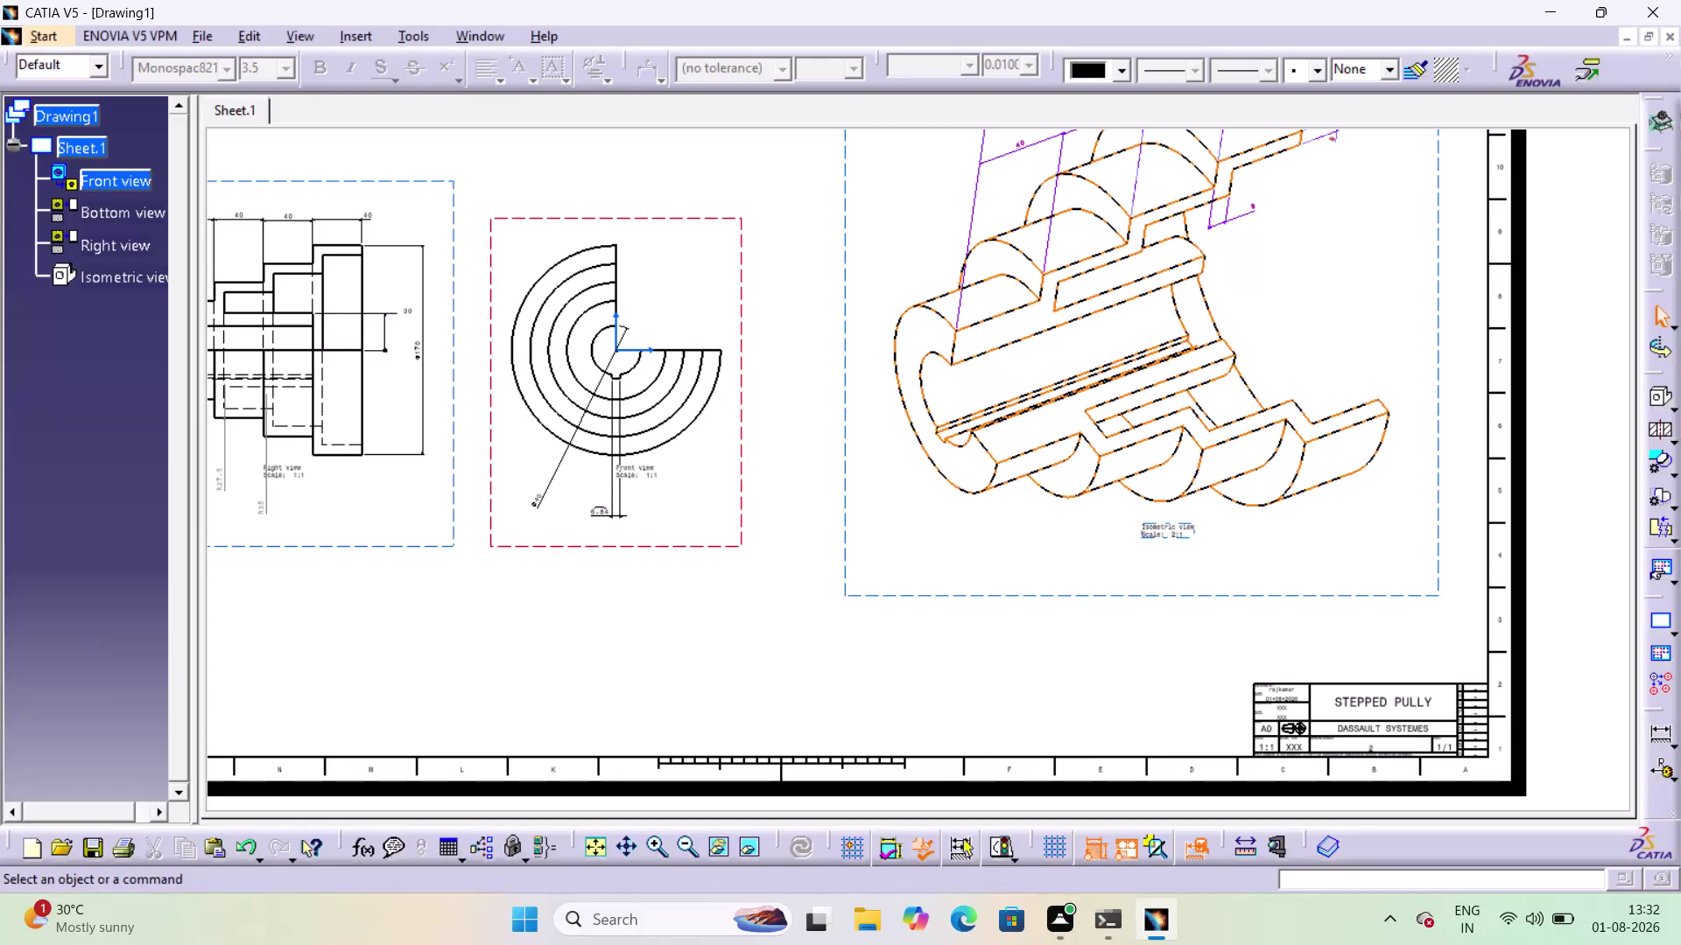
Pan the drawing sheet to bring the isometric view into the center.
click(831, 348)
middle_drag(802, 361, 808, 493)
middle_drag(836, 383, 951, 348)
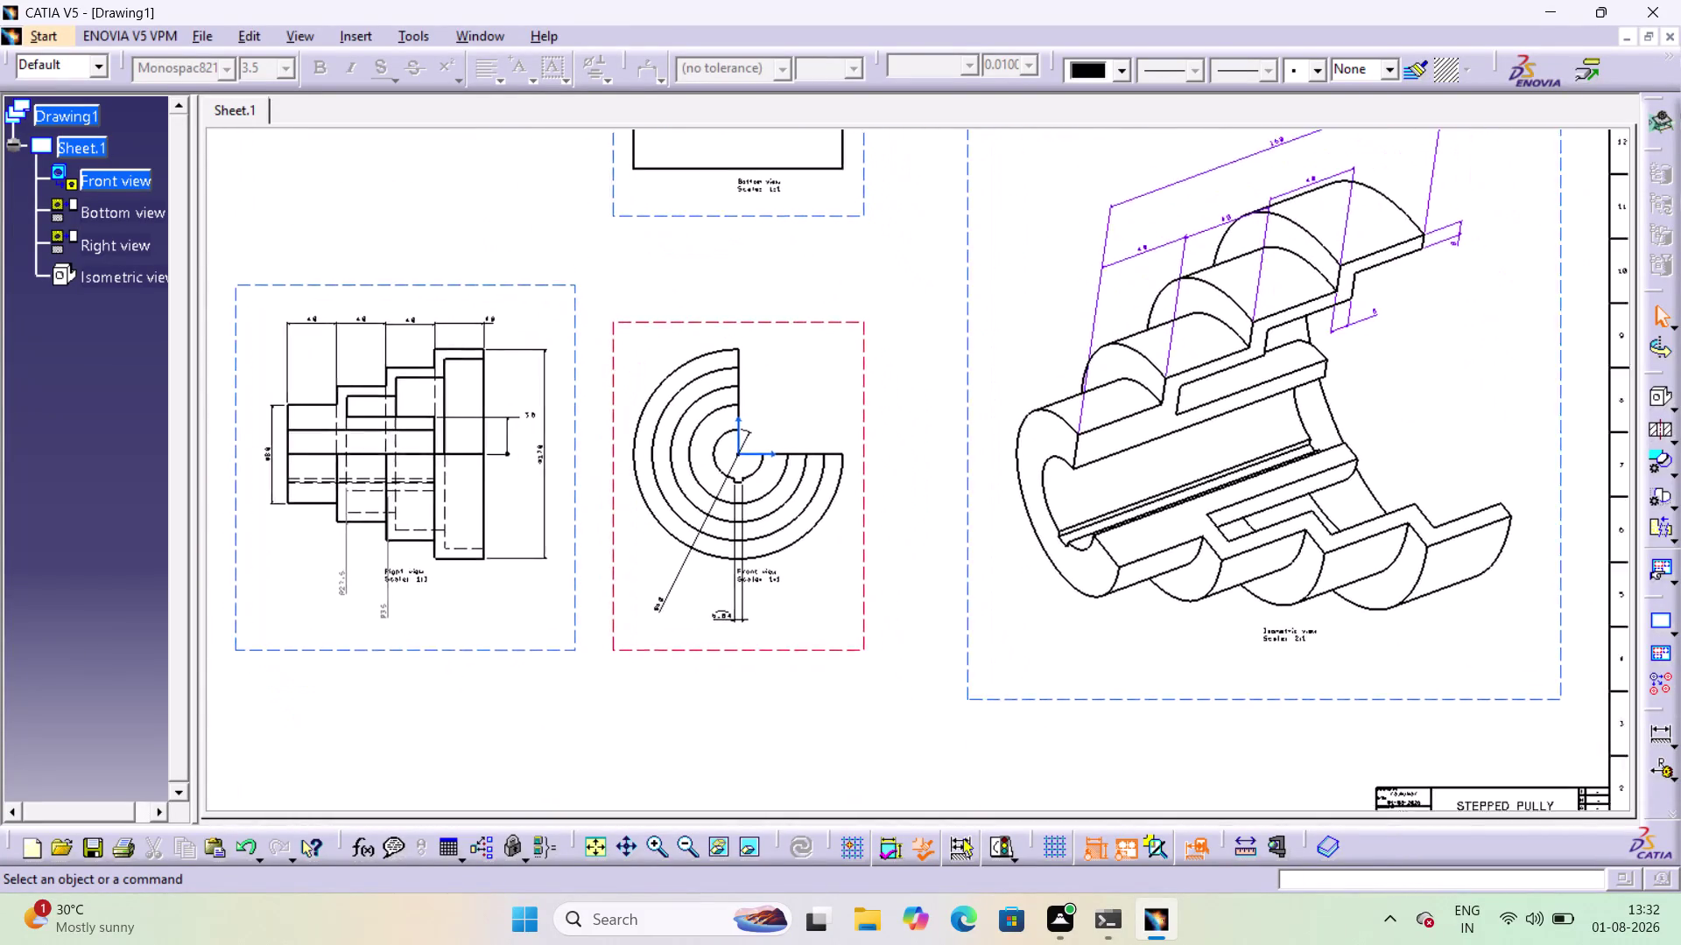
middle_drag(951, 348, 854, 231)
middle_click(854, 231)
middle_drag(1259, 502, 1159, 297)
middle_click(1160, 296)
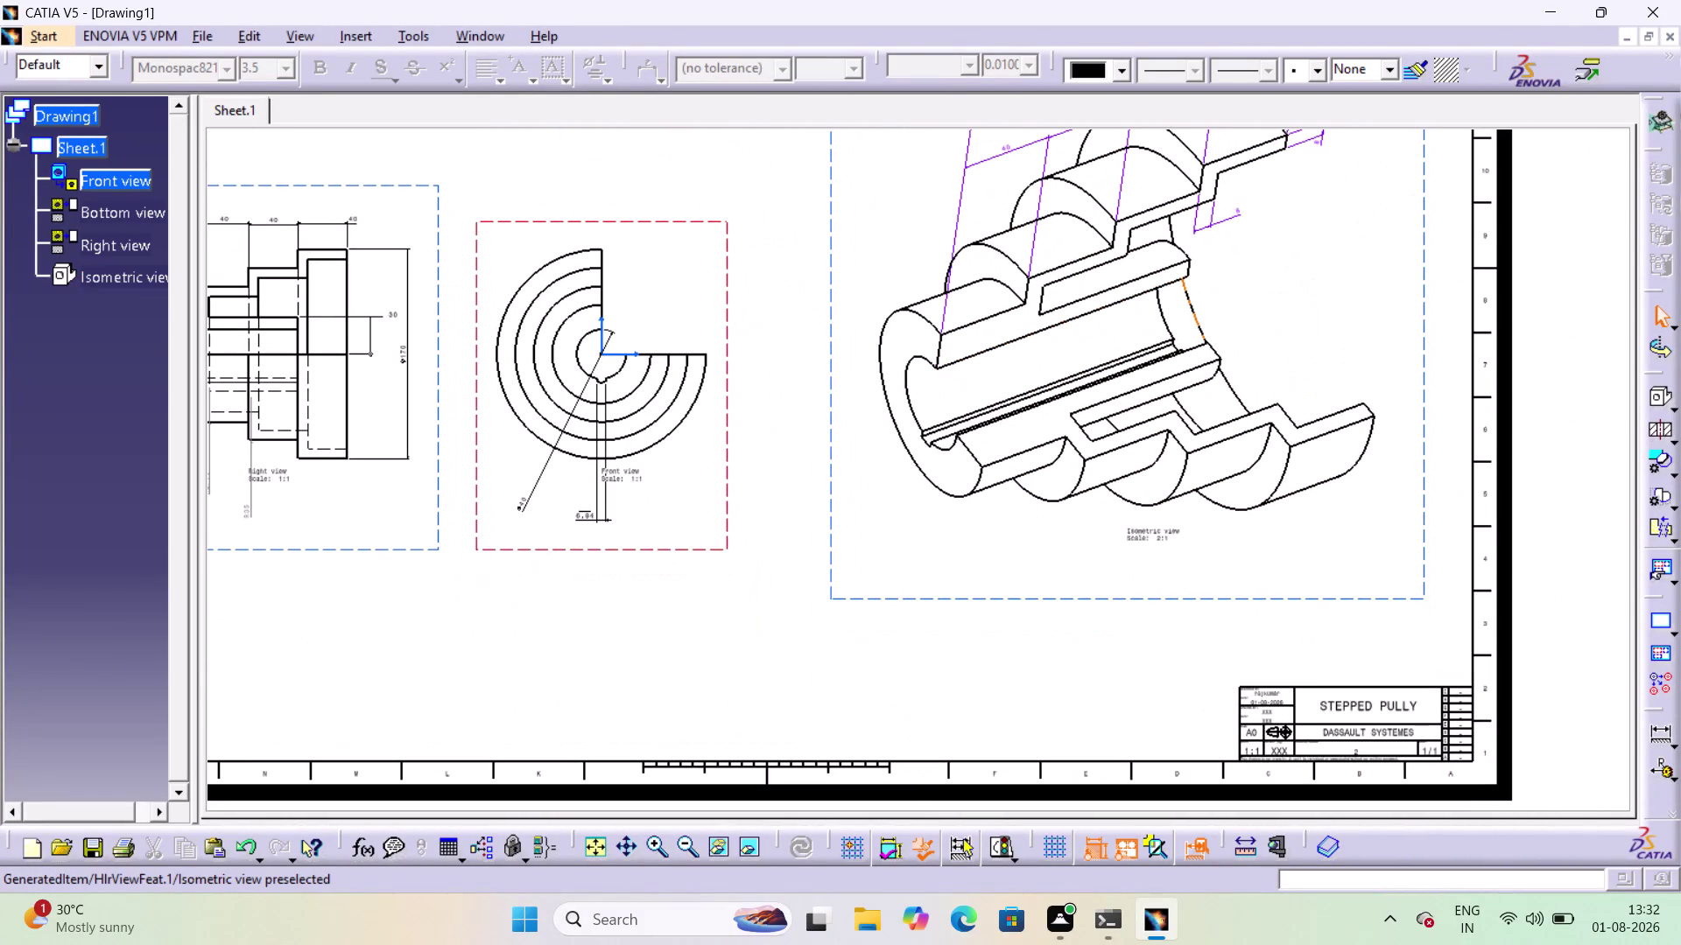
Enable Center Line in the isometric view's properties, apply and close.
right_click(1418, 506)
right_click(1425, 456)
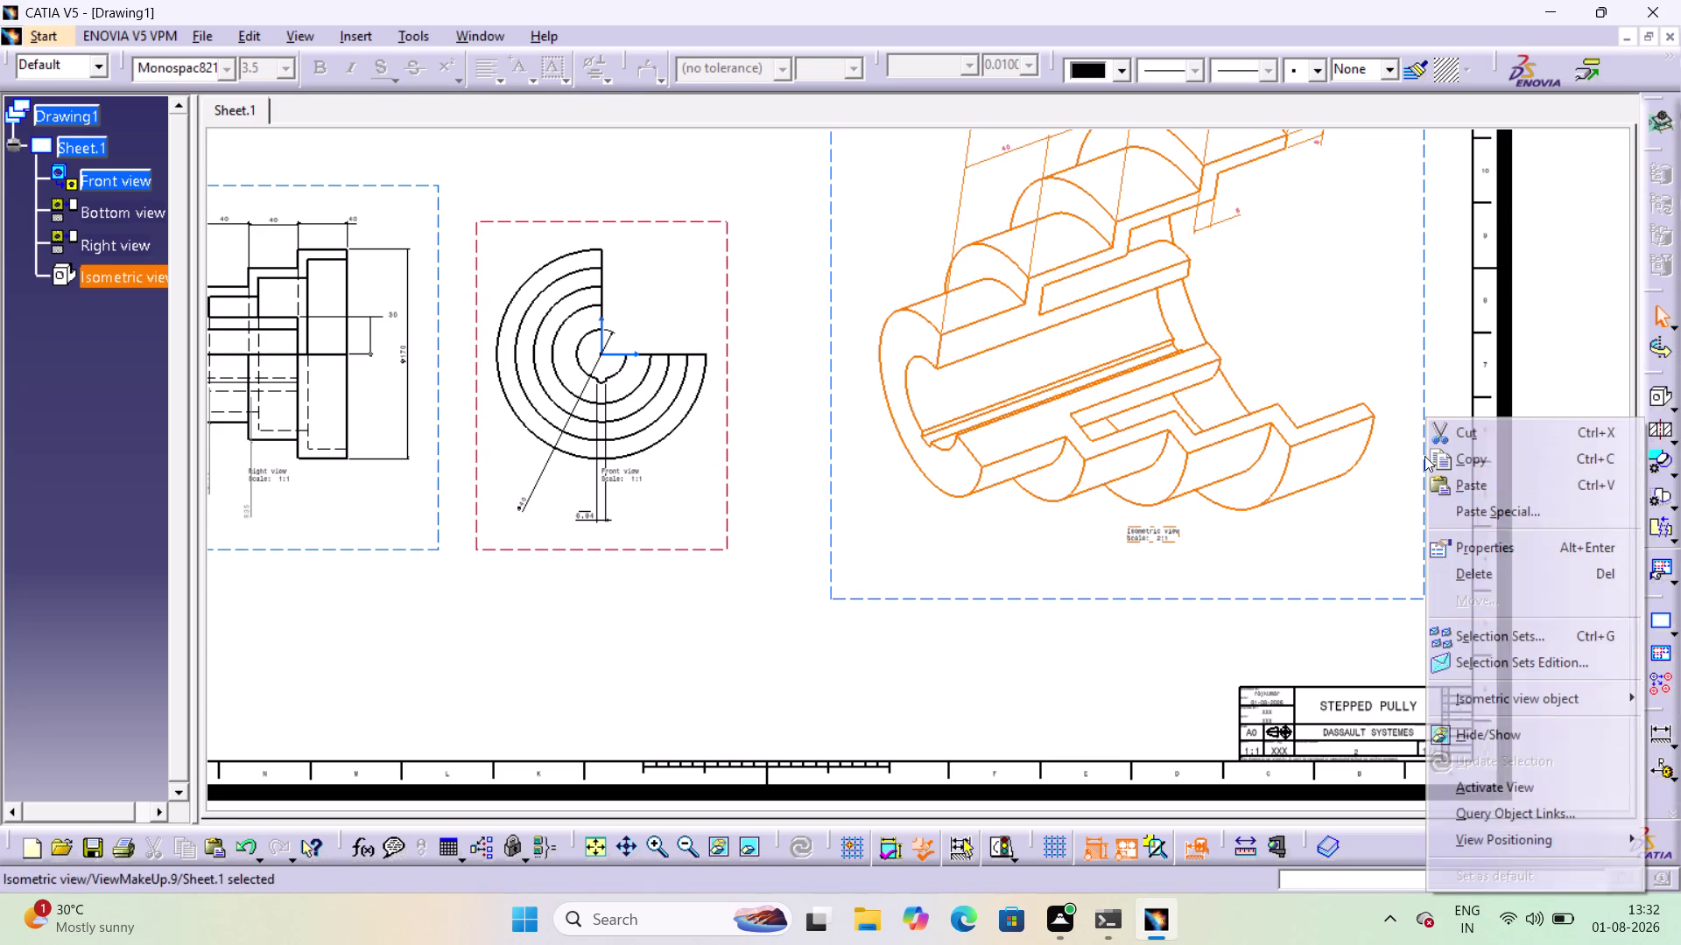
click(1475, 537)
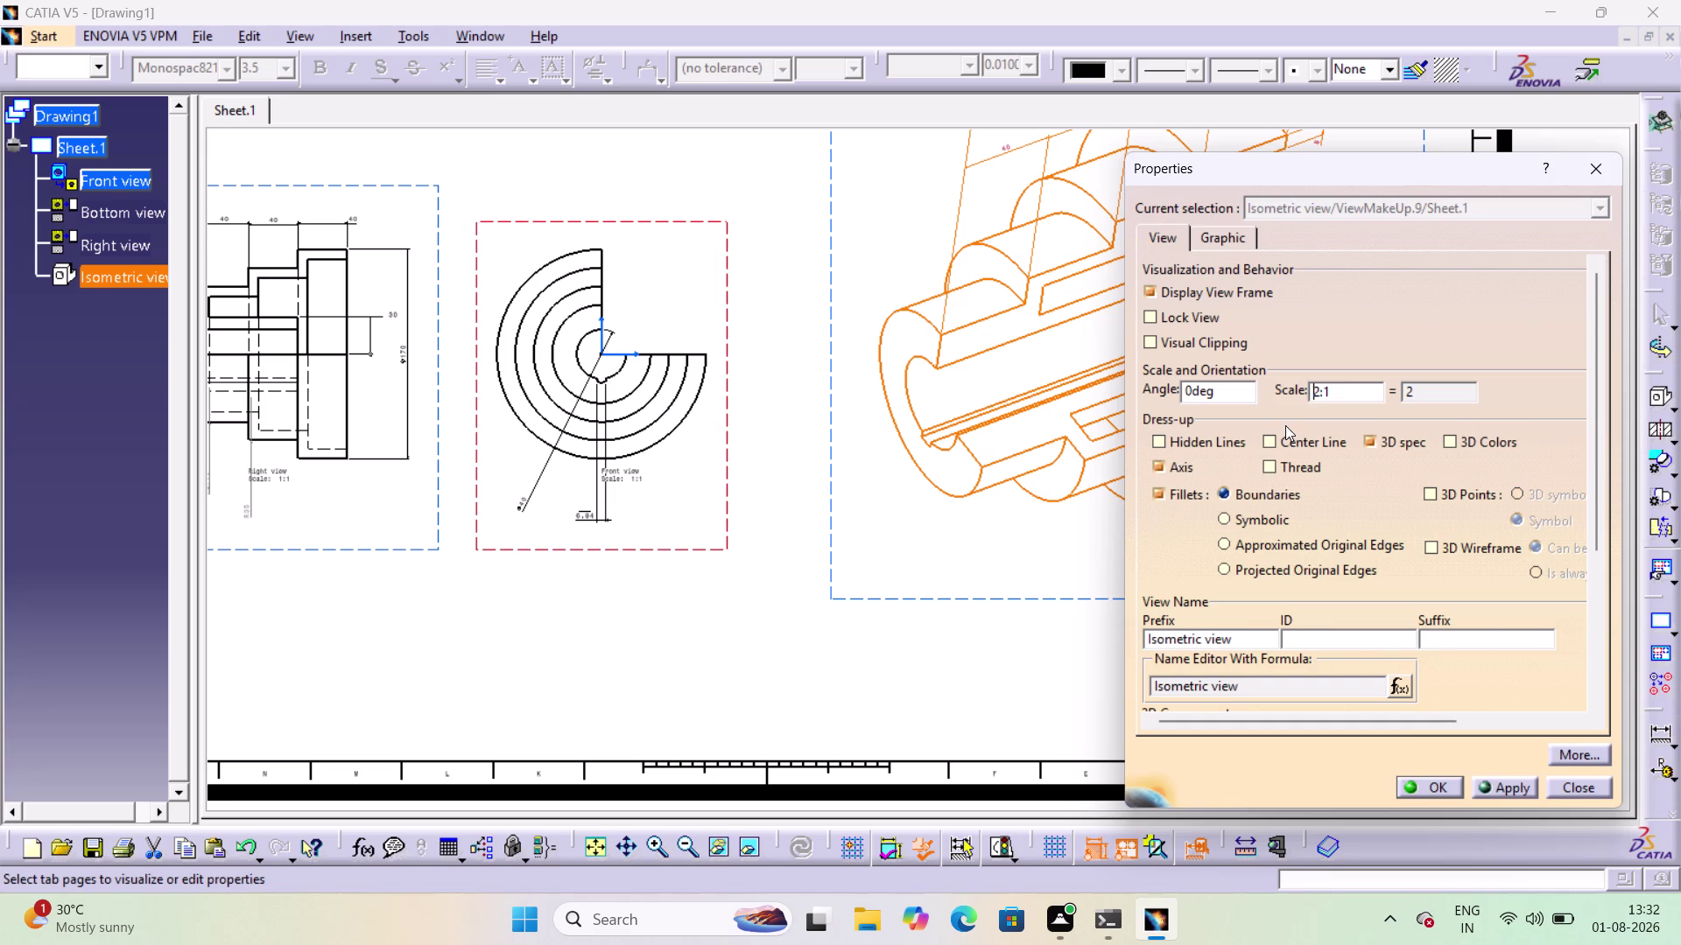
click(1264, 443)
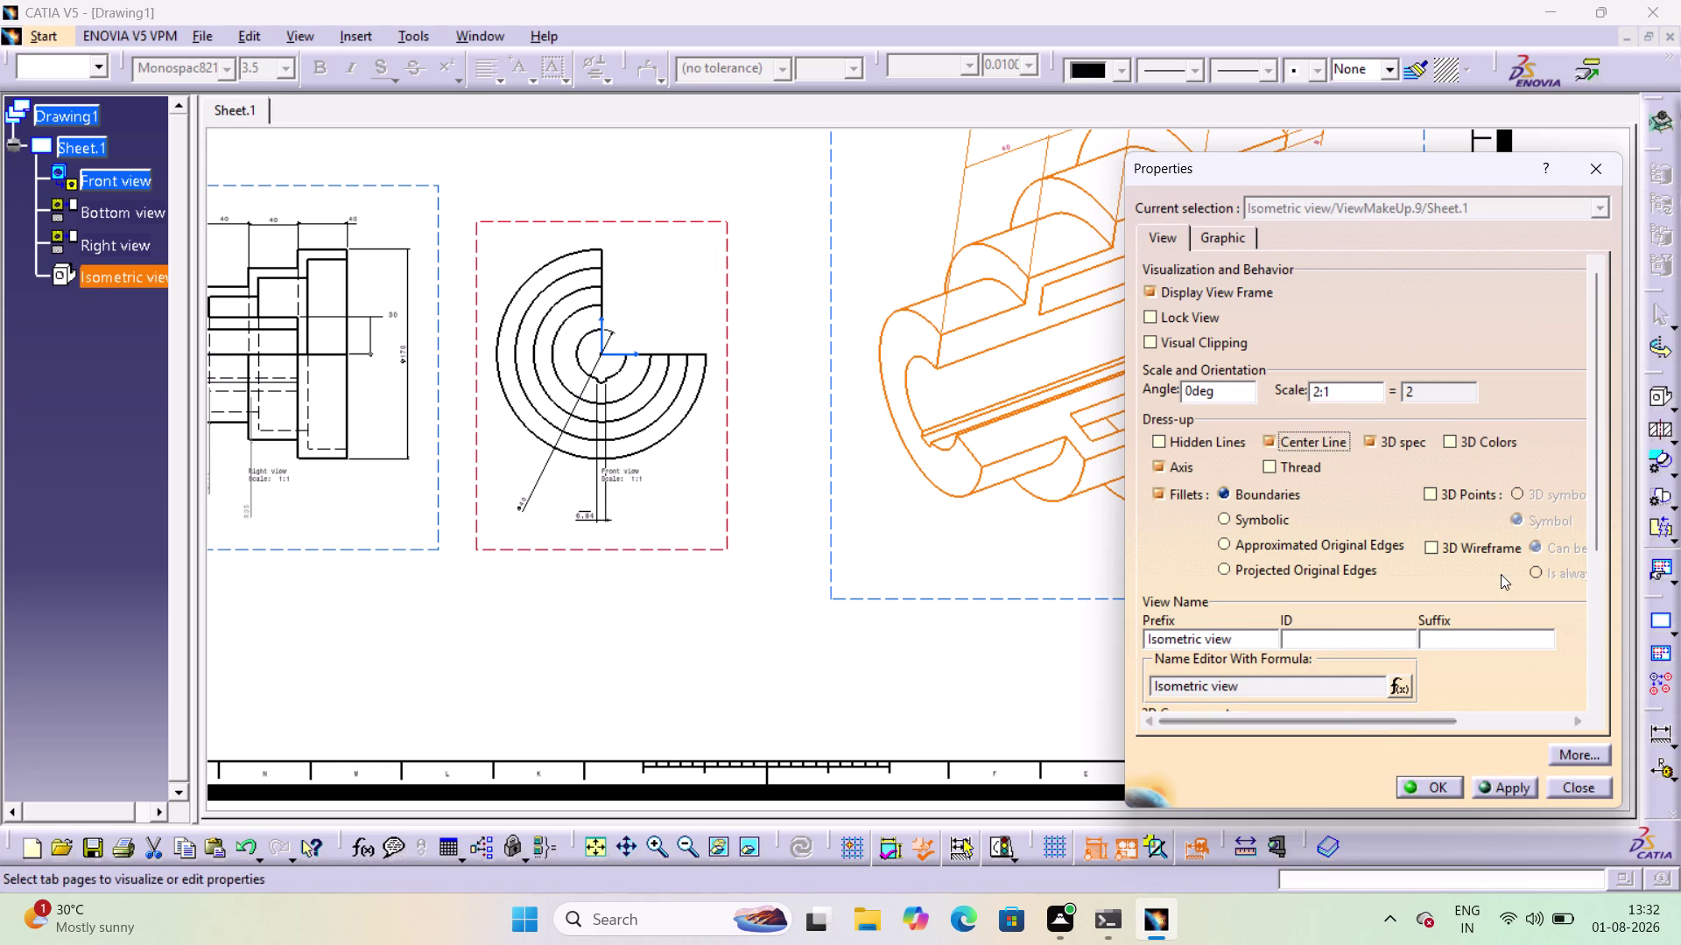
click(1516, 785)
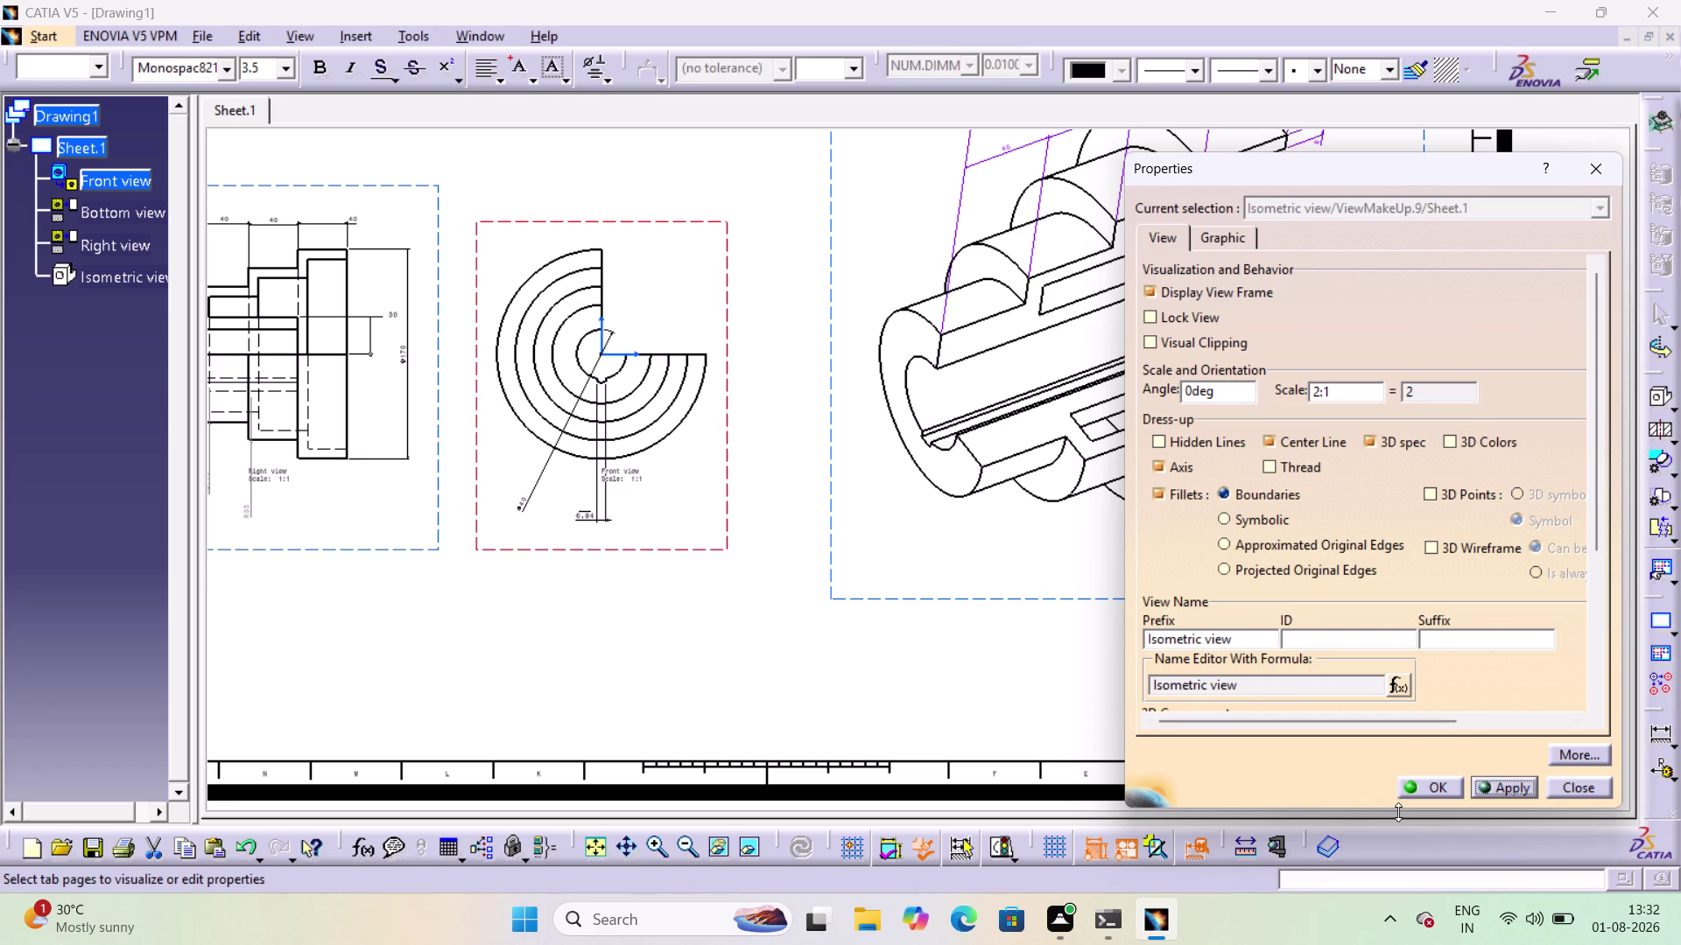
click(1448, 785)
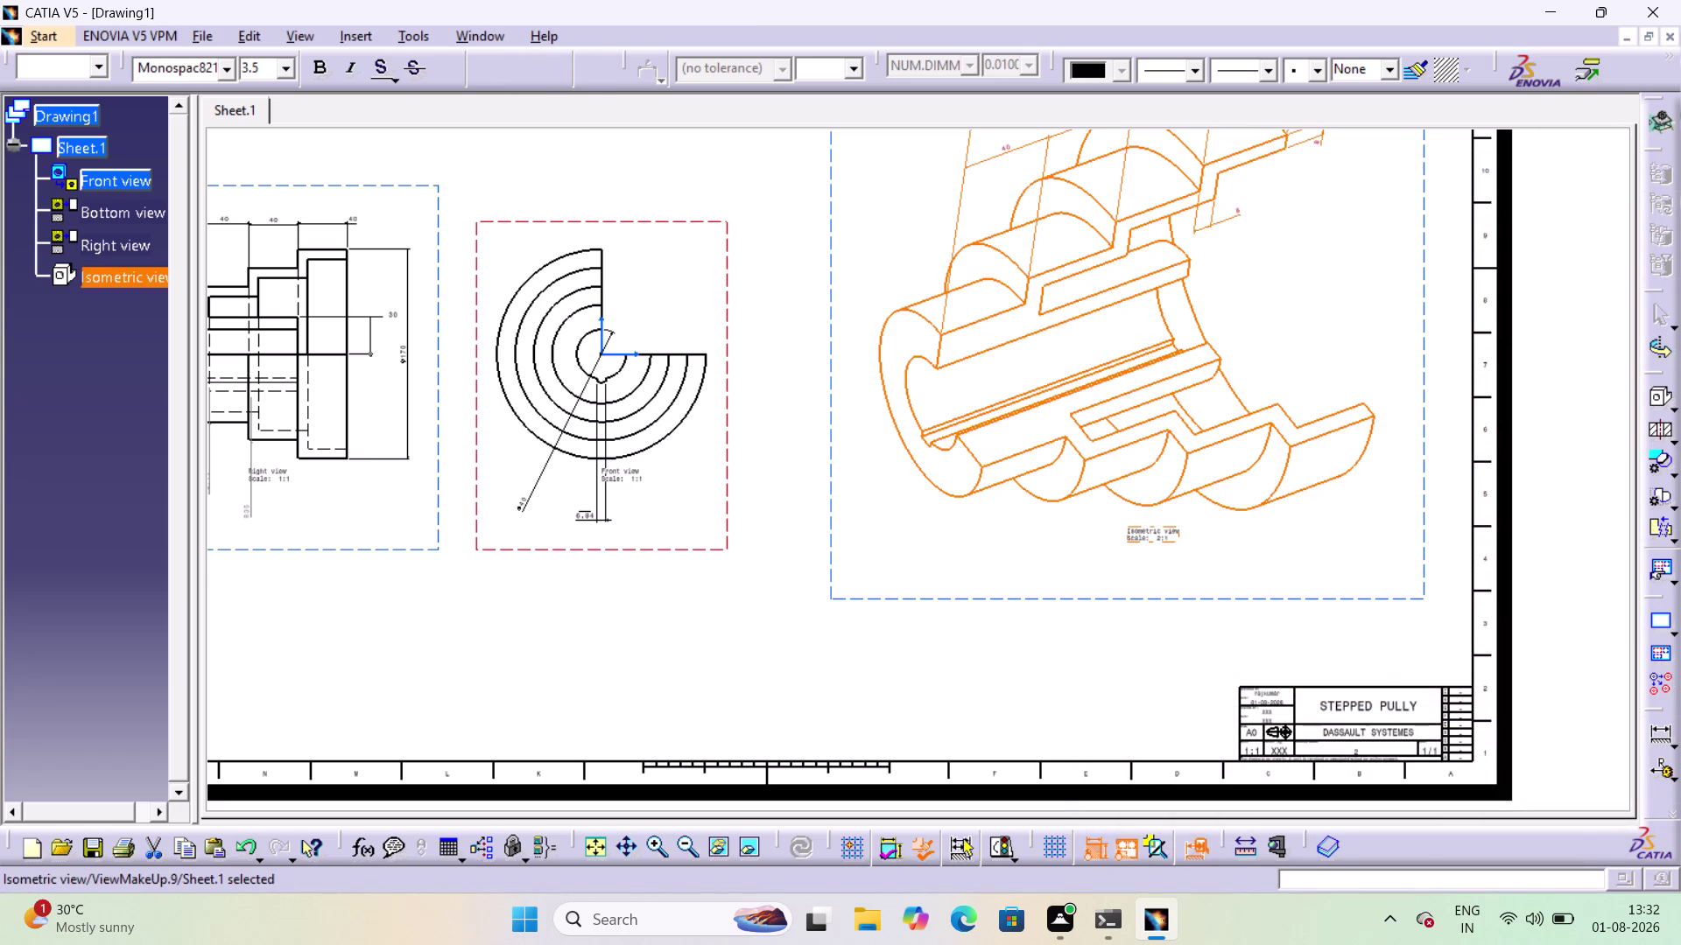